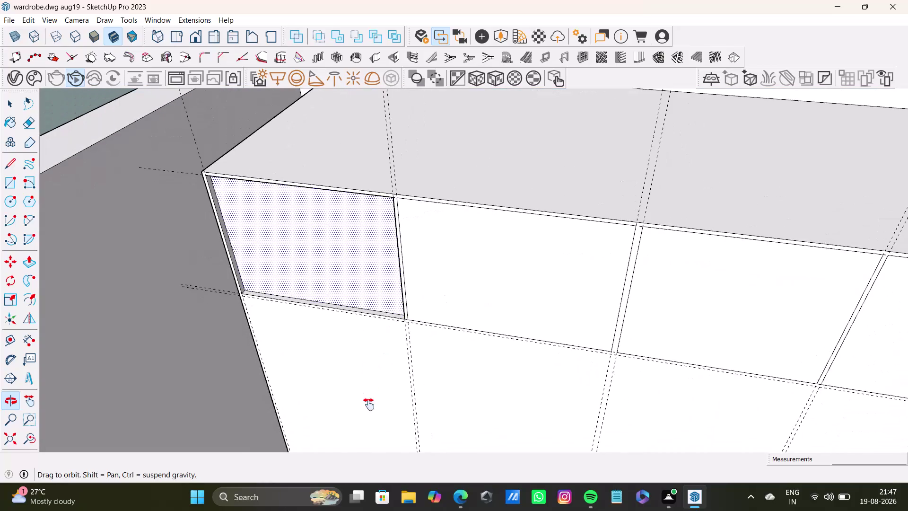
click(367, 297)
key(p)
drag(366, 296, 353, 302)
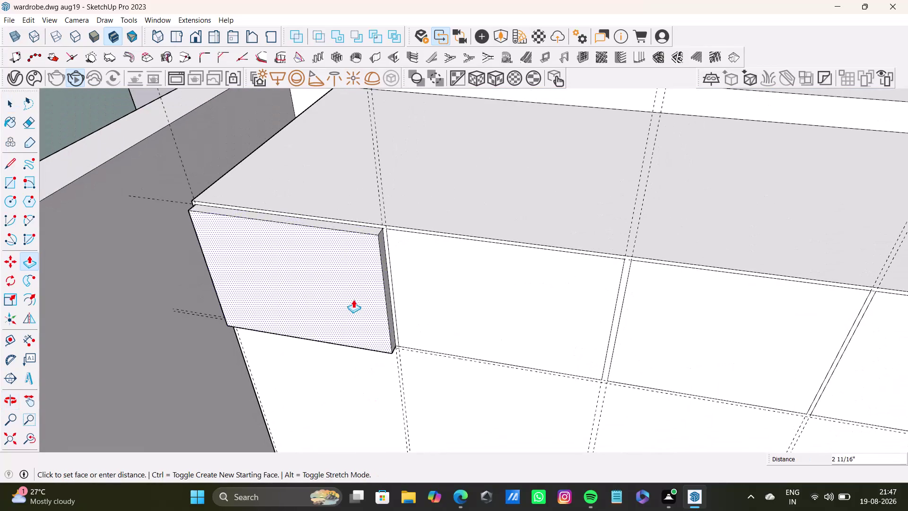
drag(353, 301, 357, 296)
key(space)
scroll(down, 3)
middle_drag(368, 308, 402, 238)
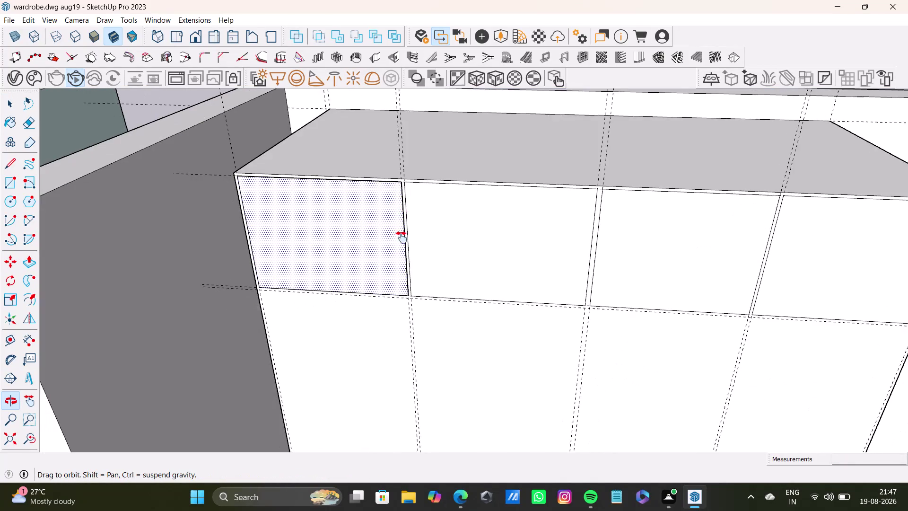
middle_drag(402, 238, 359, 239)
scroll(up, 3)
scroll(up, 3)
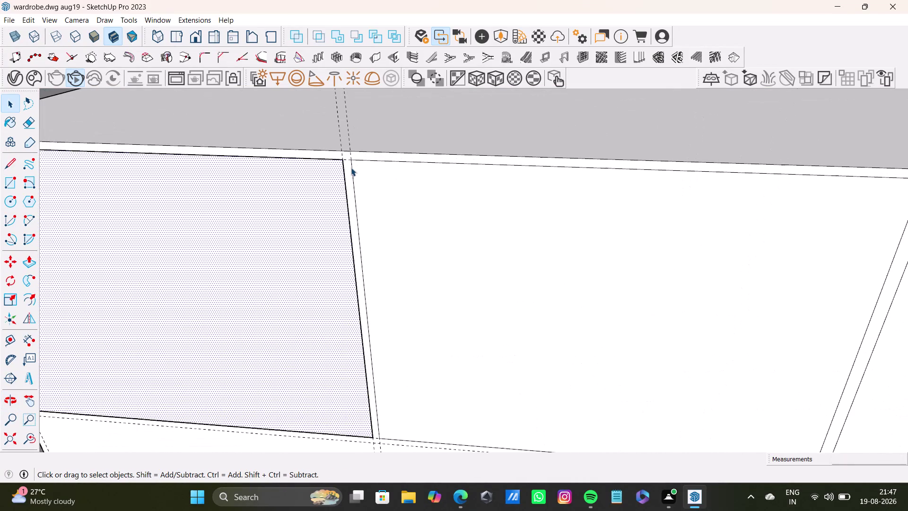
click(350, 174)
scroll(down, 3)
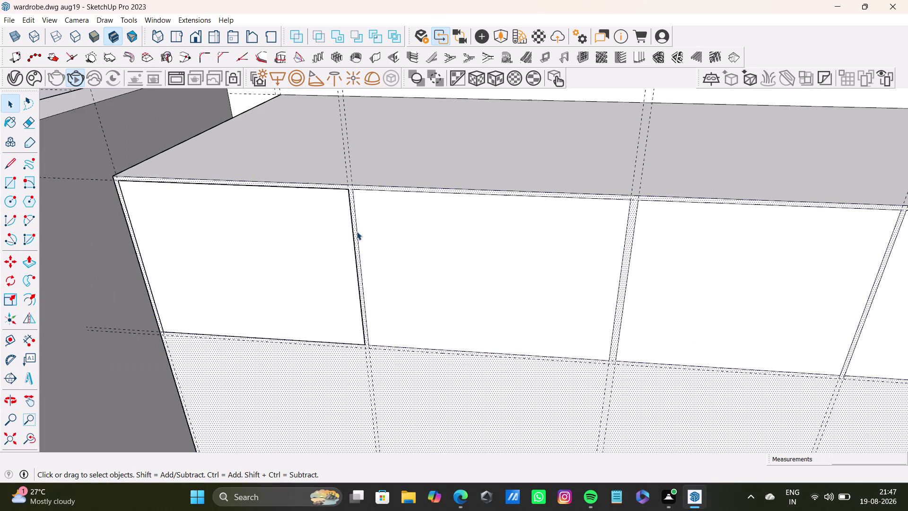
scroll(down, 3)
scroll(down, 3)
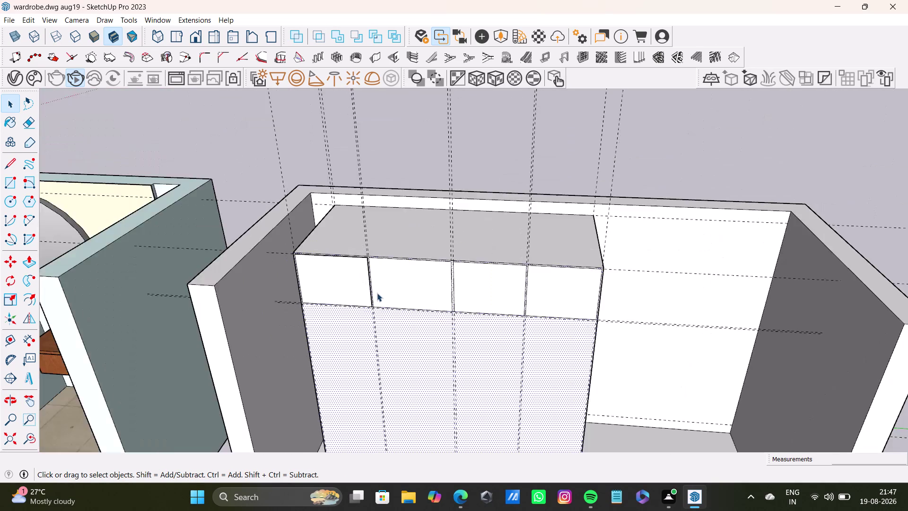
scroll(down, 3)
middle_drag(298, 287, 546, 267)
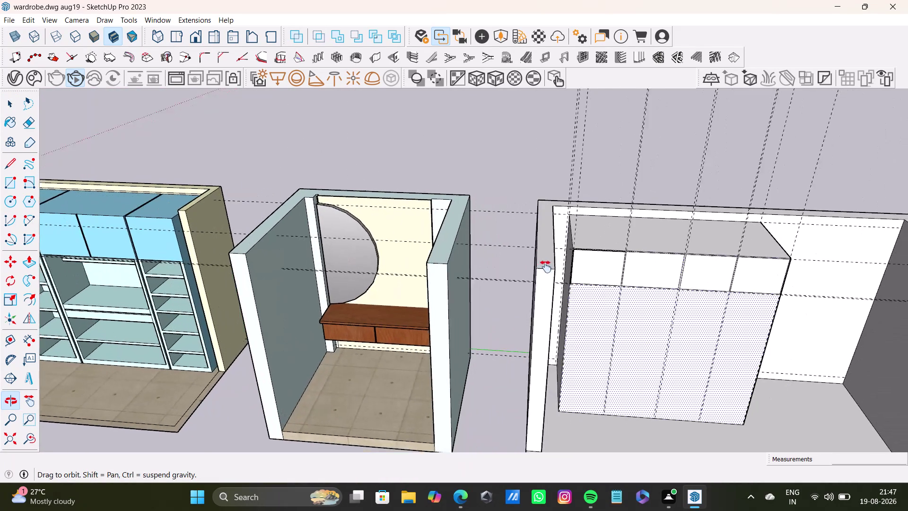
middle_drag(546, 267, 576, 226)
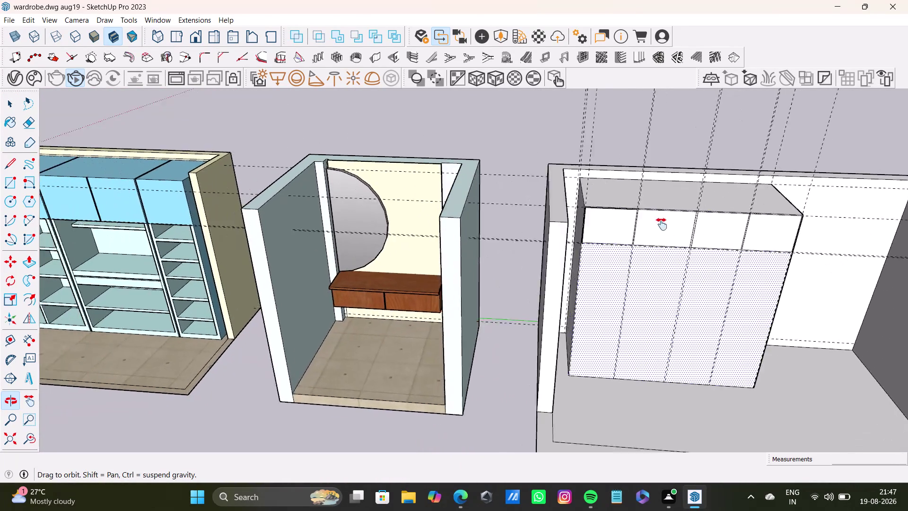
middle_drag(576, 225, 907, 233)
middle_drag(386, 285, 386, 284)
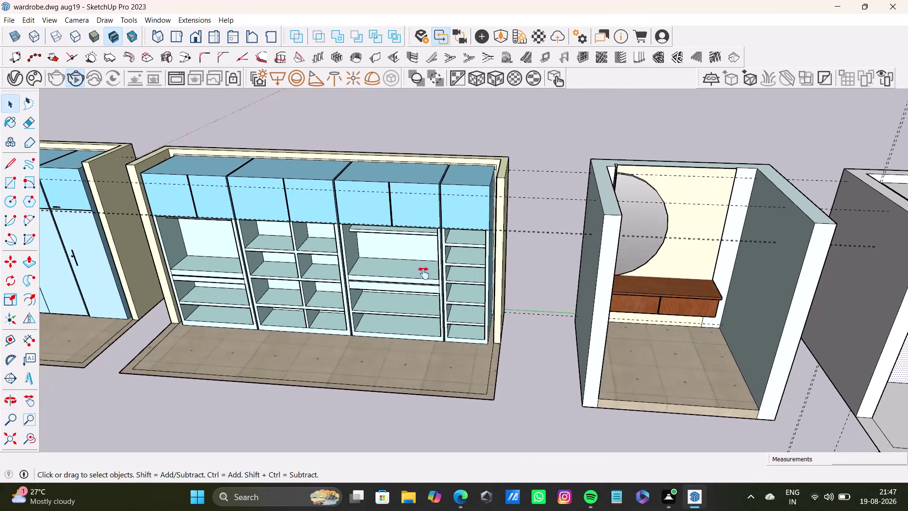
middle_drag(385, 285, 660, 265)
middle_drag(419, 276, 446, 315)
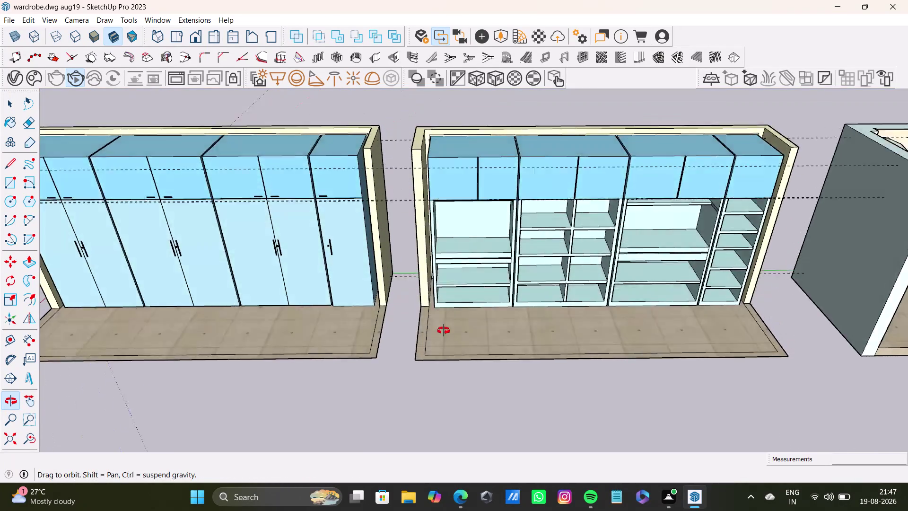
middle_drag(446, 316, 451, 454)
middle_drag(489, 262, 490, 264)
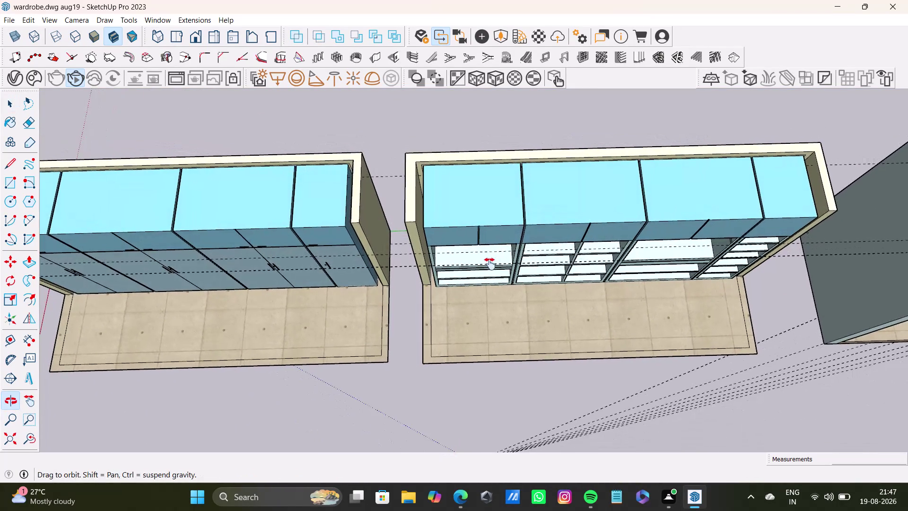
middle_drag(490, 264, 488, 277)
scroll(down, 3)
scroll(up, 3)
scroll(up, 3)
middle_drag(534, 260, 534, 251)
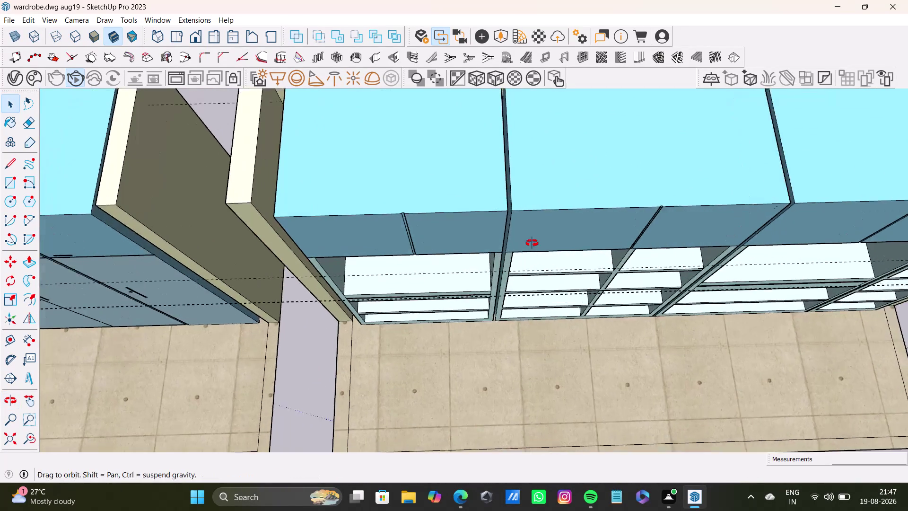
middle_drag(533, 251, 528, 156)
scroll(down, 3)
middle_drag(578, 257, 300, 214)
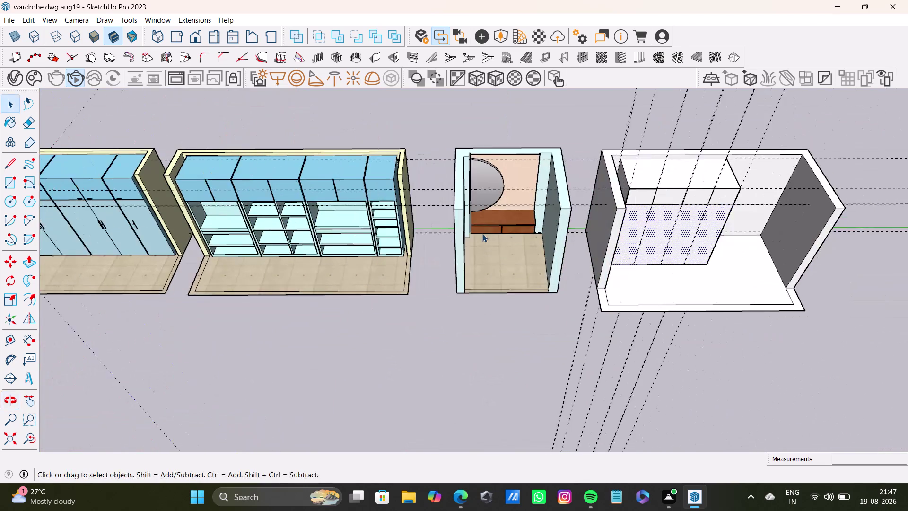
scroll(up, 3)
middle_drag(506, 231, 288, 180)
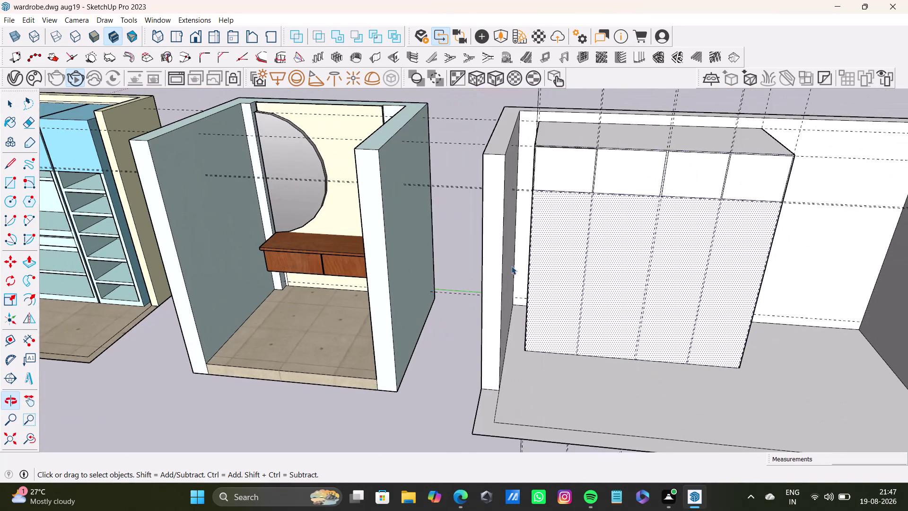
middle_drag(571, 249, 401, 267)
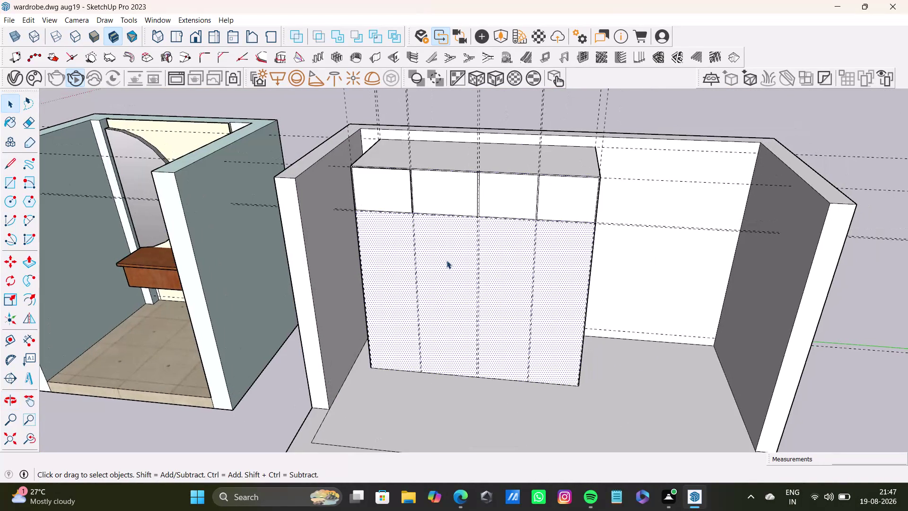